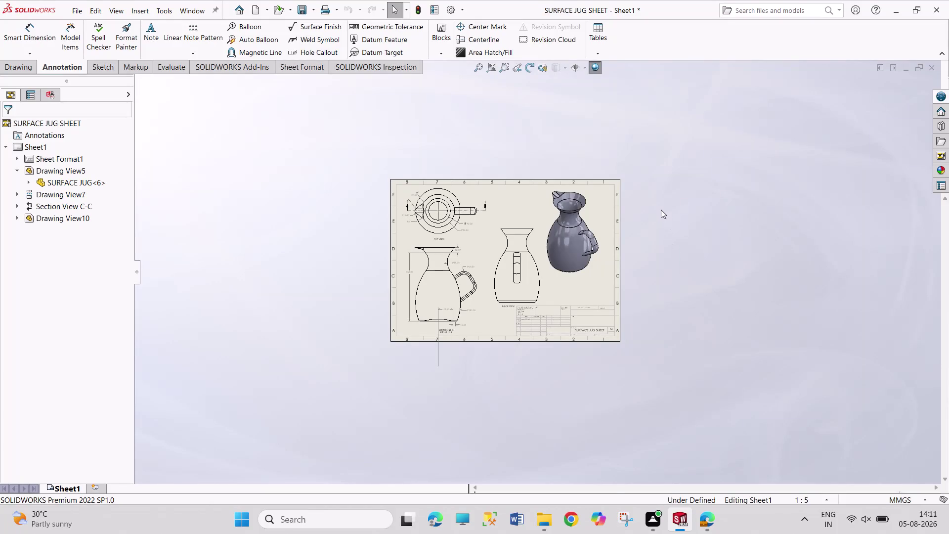
Drag repeatedly across the graphics area, then return to the SURFACE JUG SHEET drawing.
drag(661, 210, 677, 258)
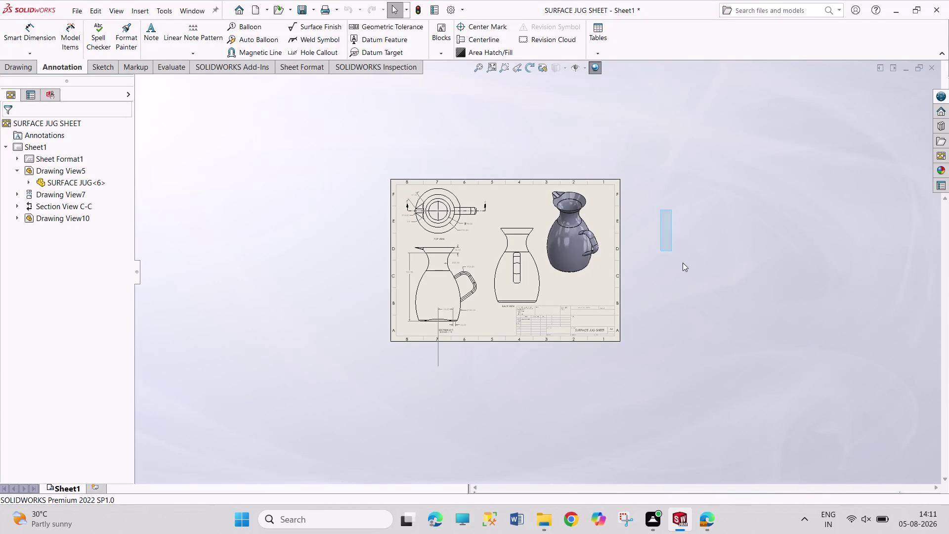
drag(677, 257, 736, 281)
drag(665, 201, 802, 317)
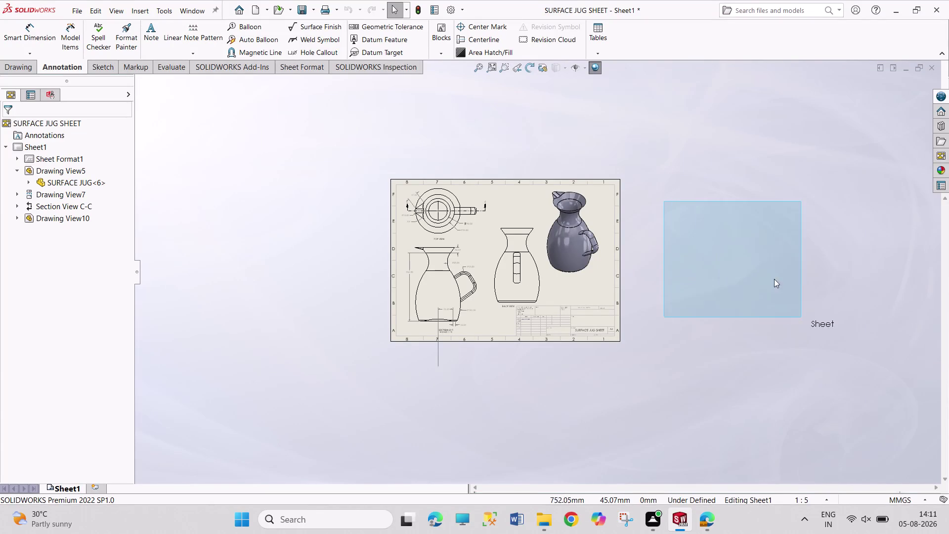
drag(672, 204, 818, 321)
drag(650, 185, 649, 186)
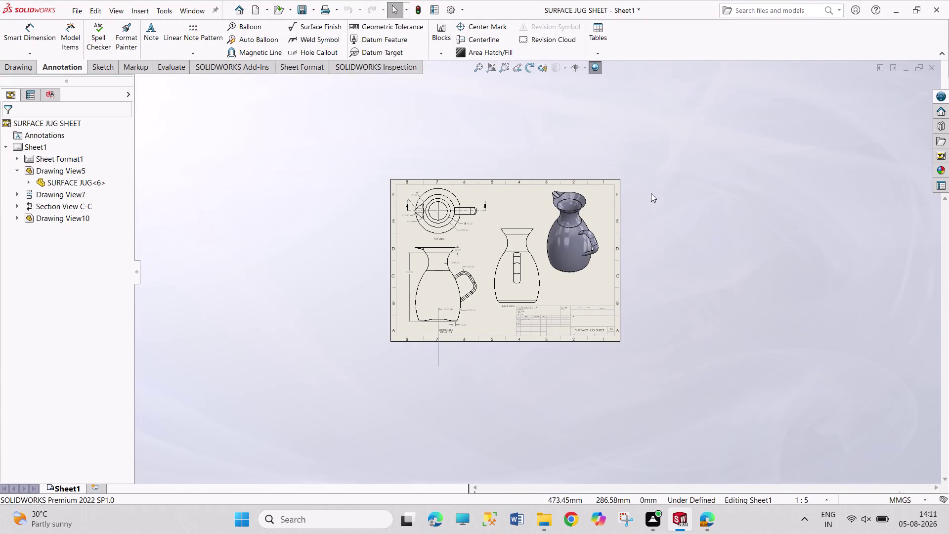
drag(649, 186, 757, 329)
drag(662, 177, 789, 317)
drag(648, 177, 759, 303)
drag(647, 175, 697, 290)
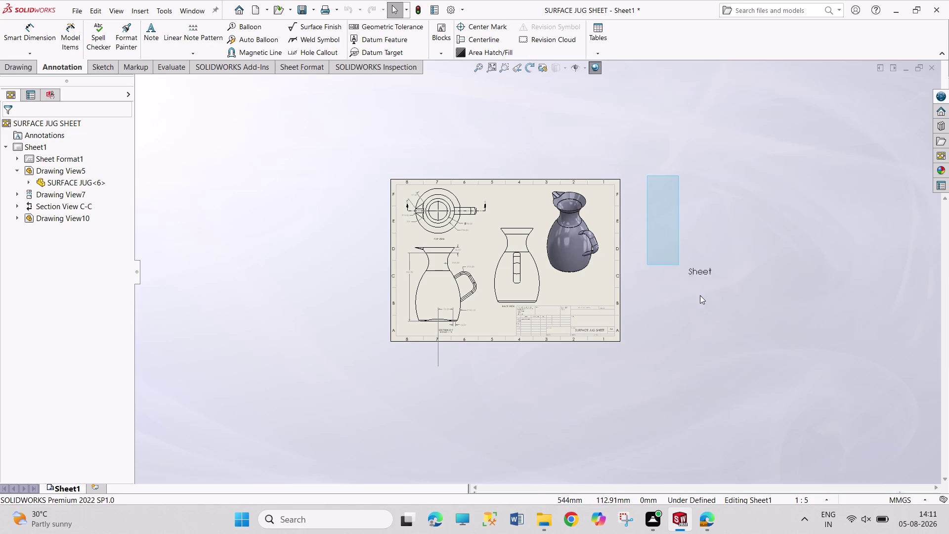
drag(697, 291, 793, 341)
drag(638, 186, 753, 348)
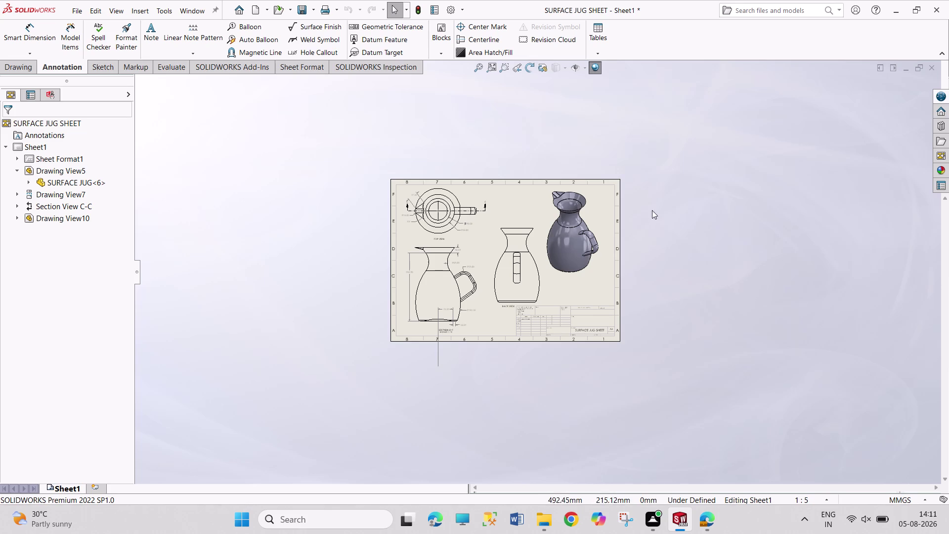
drag(632, 184, 752, 333)
drag(655, 190, 746, 310)
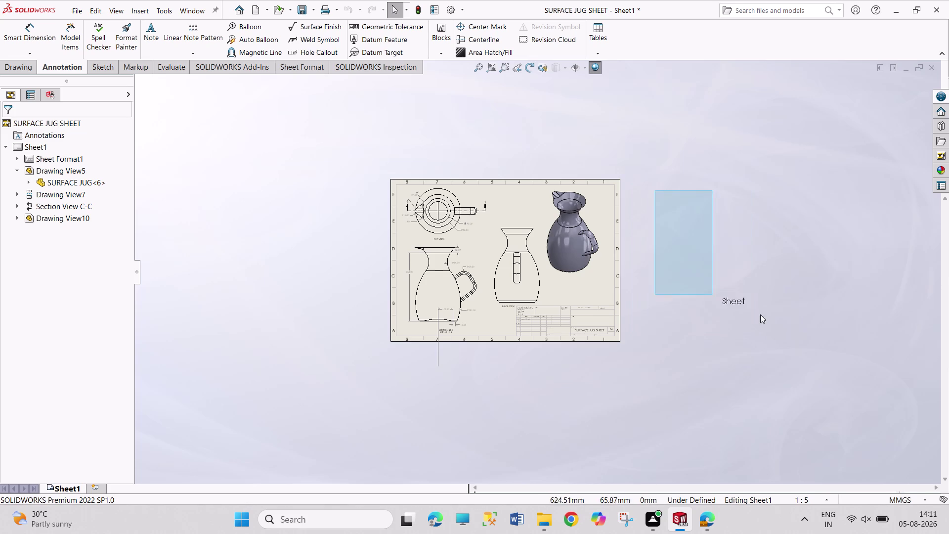
drag(746, 311, 767, 316)
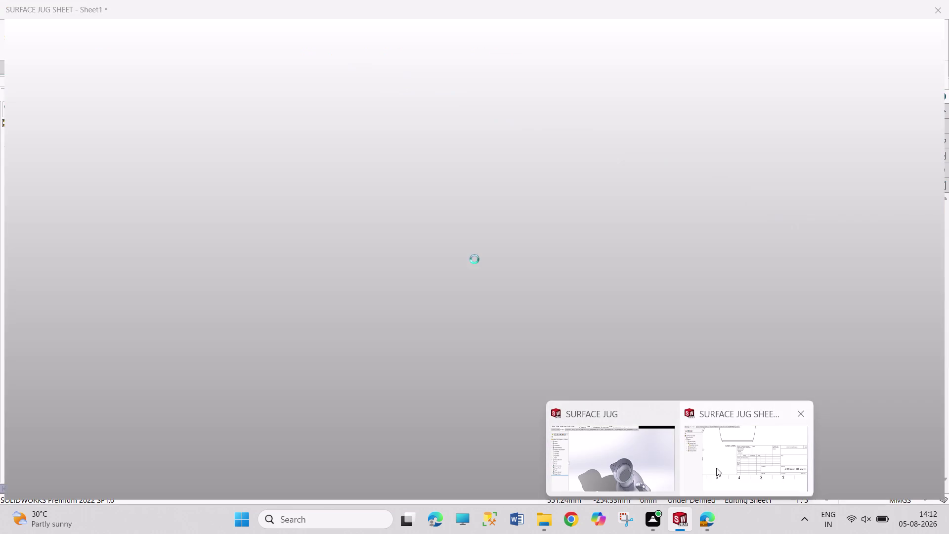
click(716, 467)
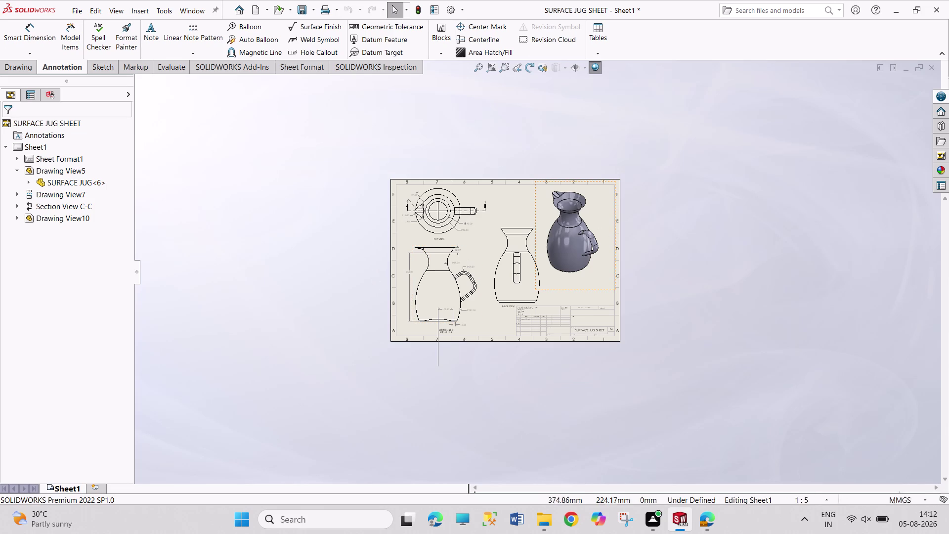
Drag repeatedly over the jug drawing views in the graphics area.
drag(652, 163, 781, 354)
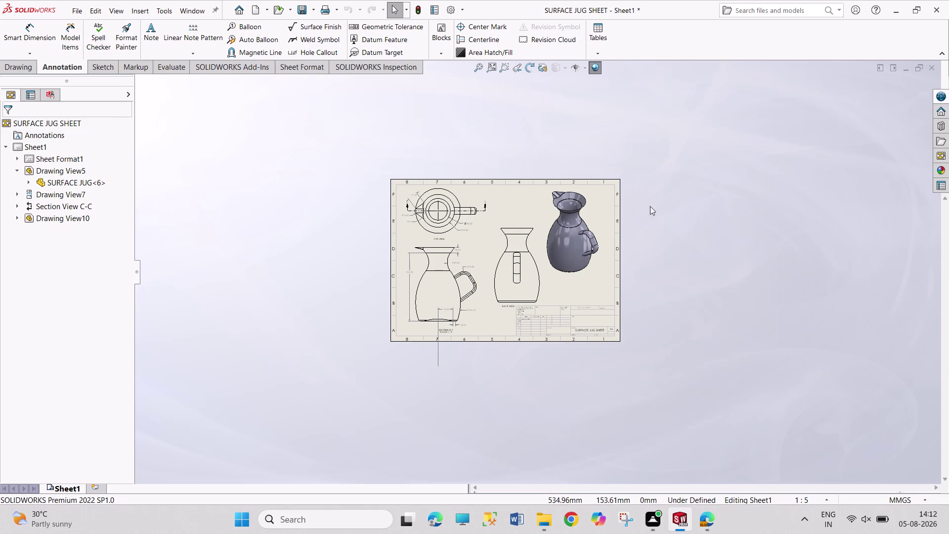
drag(640, 139, 729, 380)
drag(643, 132, 643, 133)
drag(642, 134, 733, 375)
drag(657, 142, 656, 157)
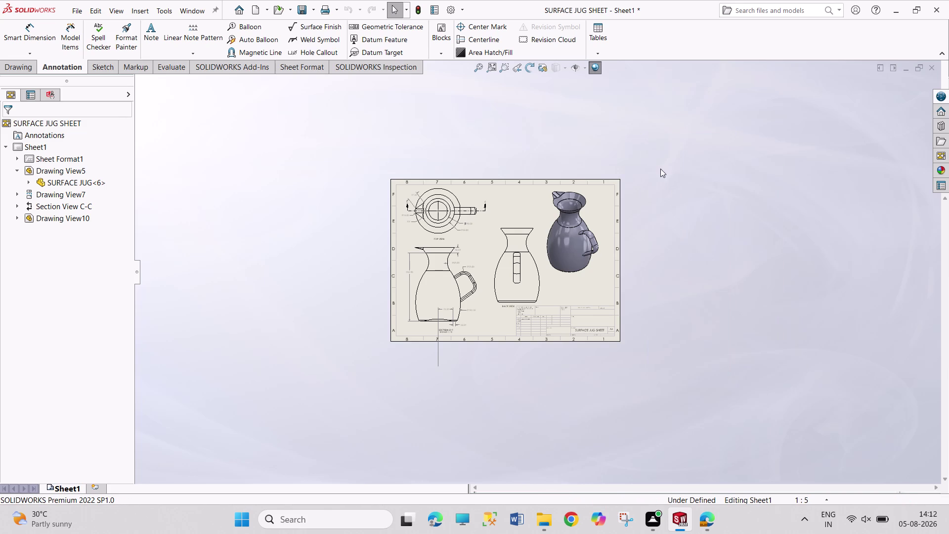
drag(656, 158, 719, 371)
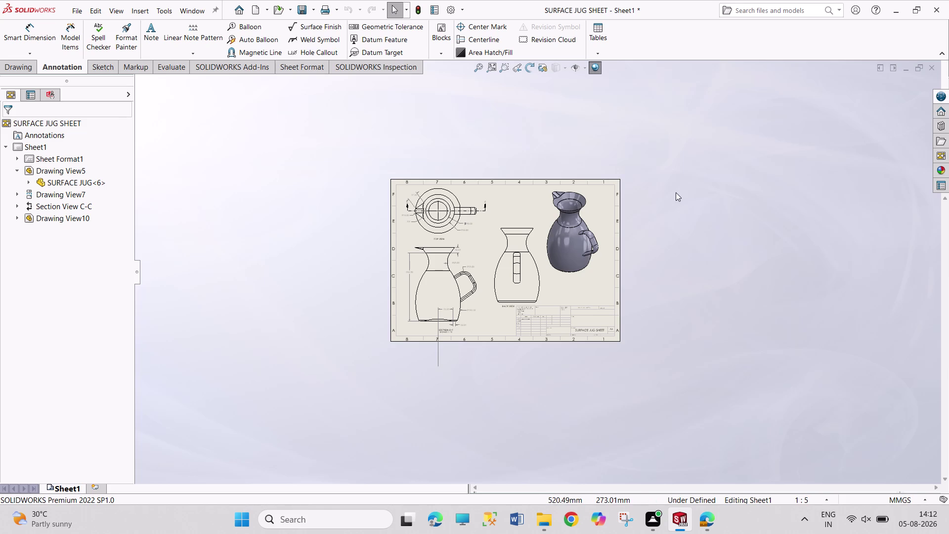
drag(662, 140, 743, 396)
drag(656, 126, 655, 126)
drag(655, 126, 730, 420)
drag(616, 106, 680, 368)
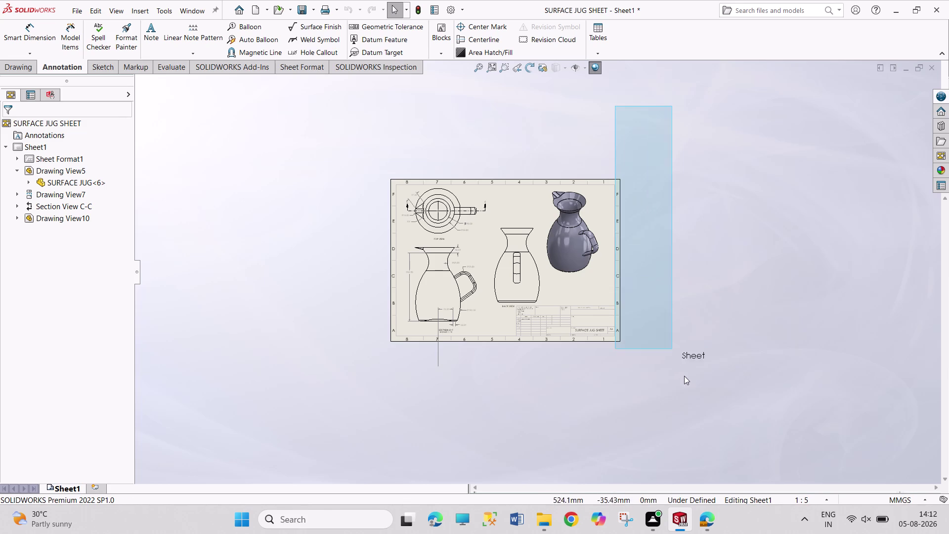
drag(680, 367, 699, 401)
drag(643, 137, 722, 385)
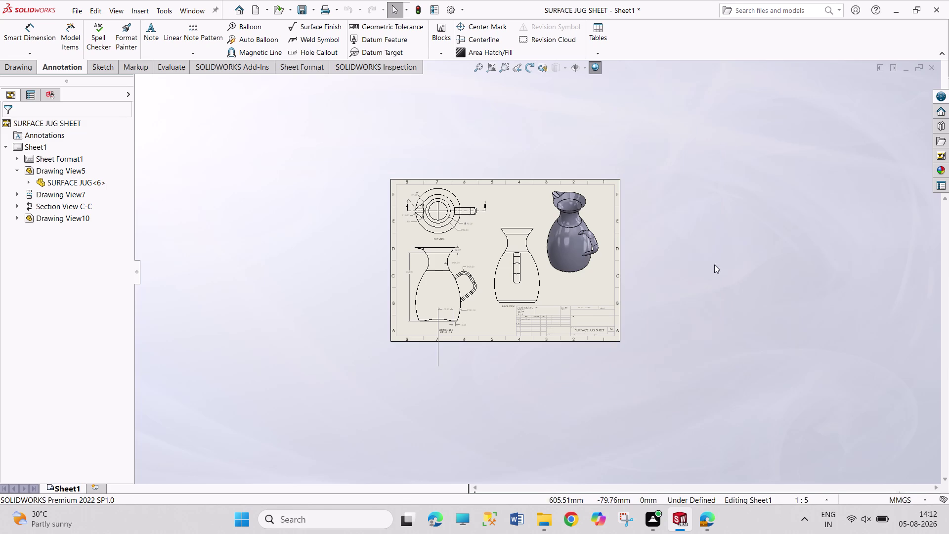
drag(659, 107, 753, 390)
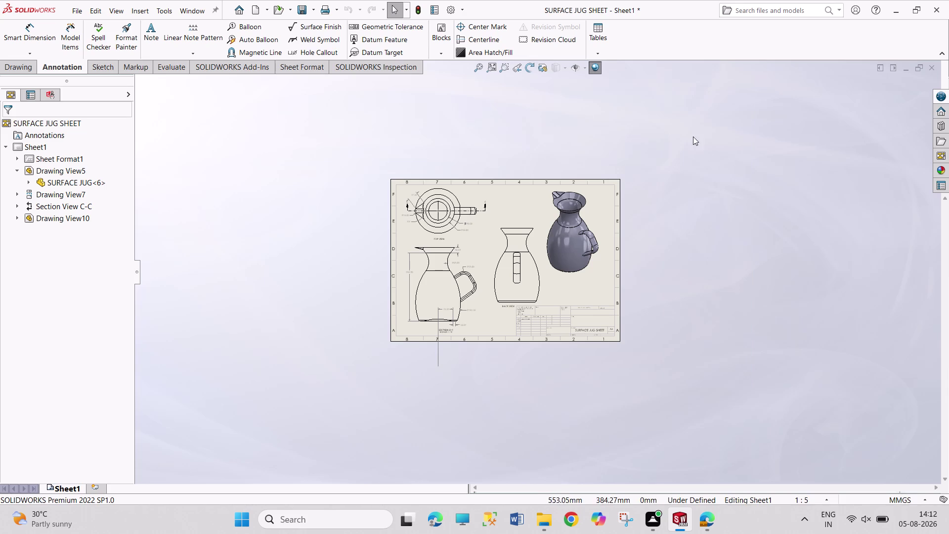
drag(676, 143, 804, 459)
drag(646, 140, 789, 399)
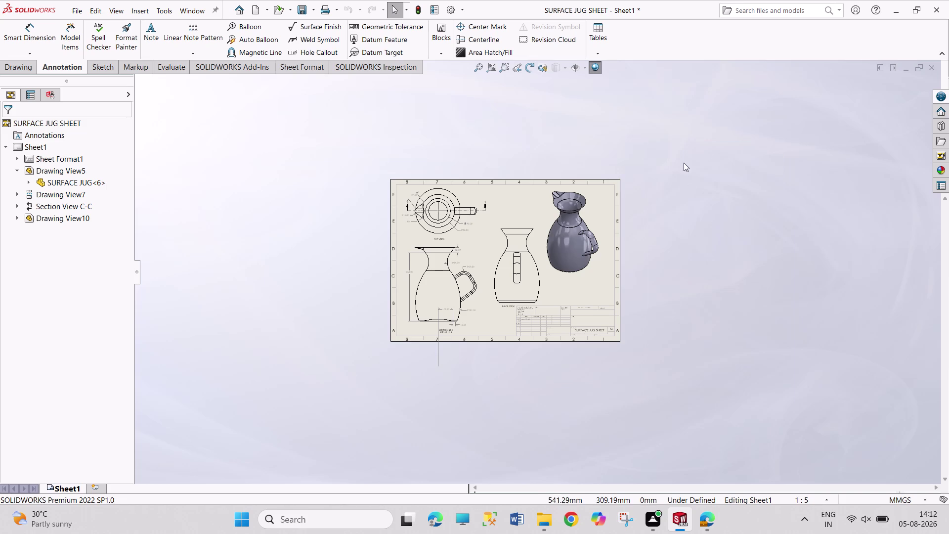
drag(665, 135, 770, 415)
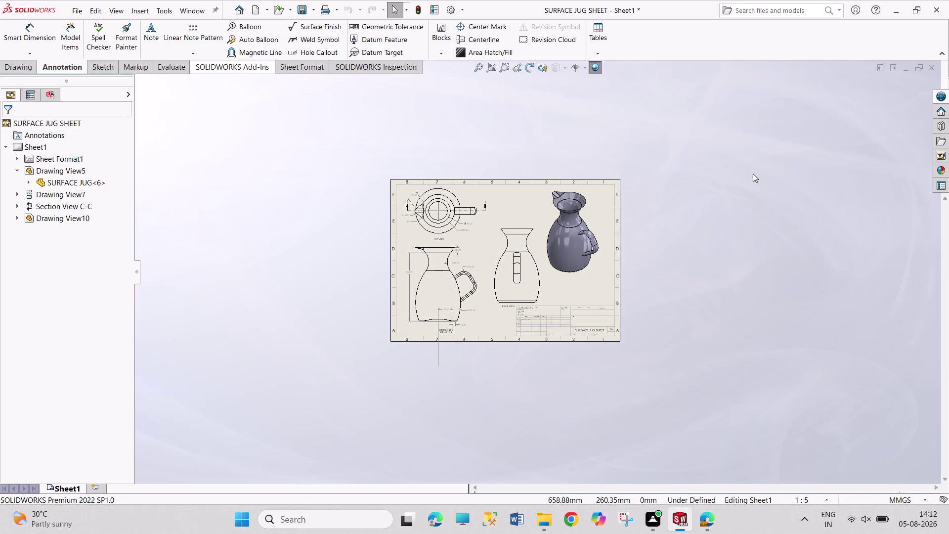
drag(662, 145, 761, 399)
drag(712, 161, 713, 171)
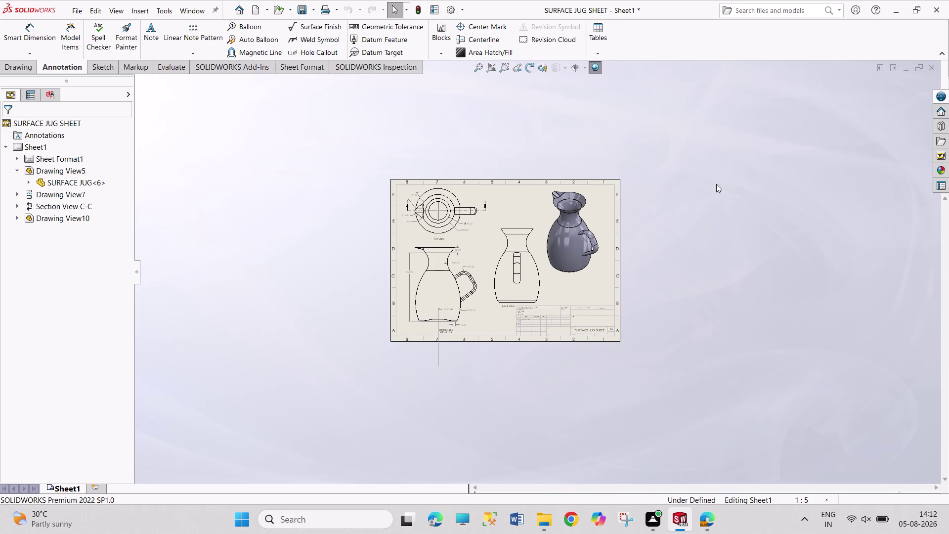
drag(713, 171, 796, 382)
drag(663, 118, 755, 363)
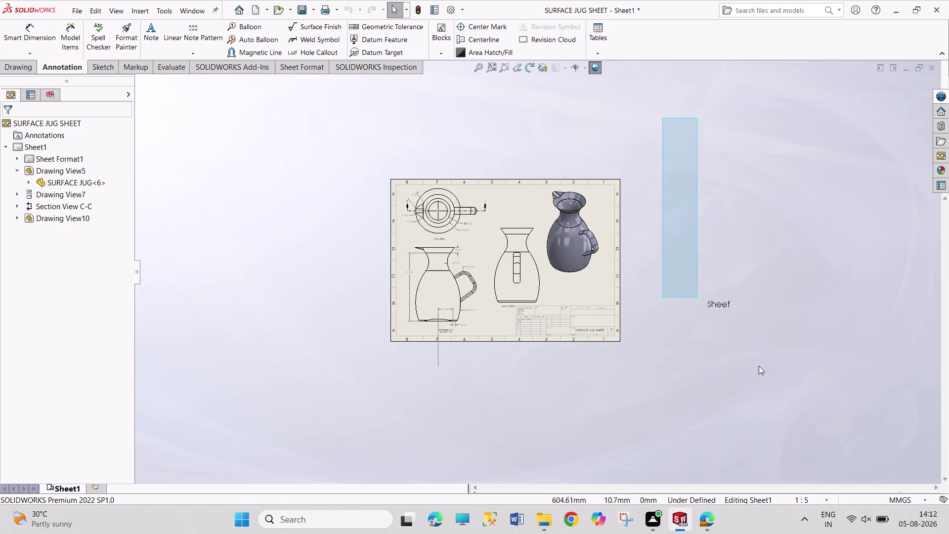
drag(756, 363, 789, 375)
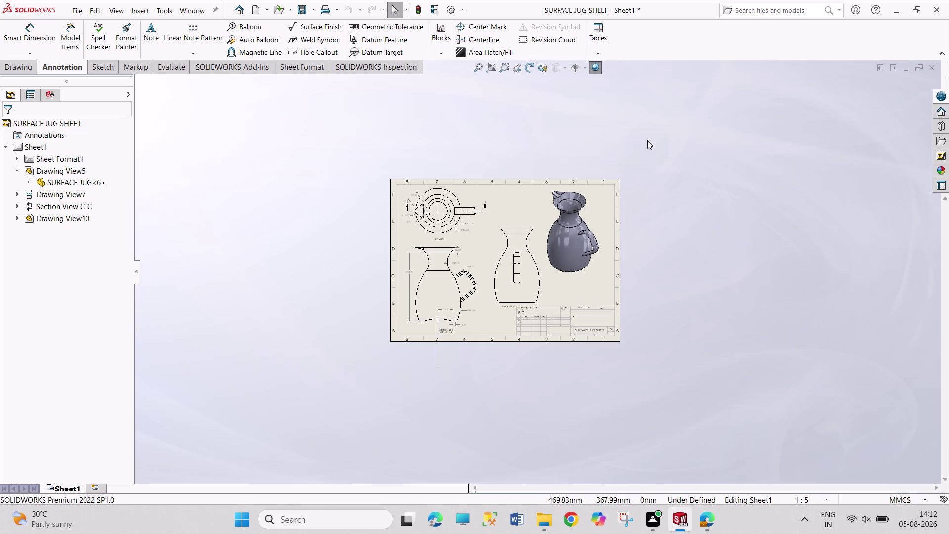
drag(654, 132, 732, 464)
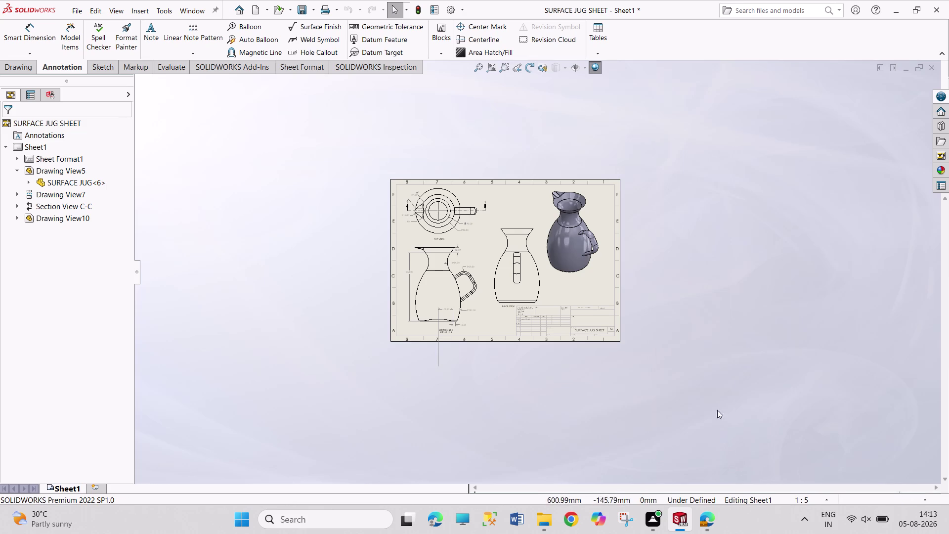
drag(638, 145, 745, 414)
drag(653, 155, 694, 368)
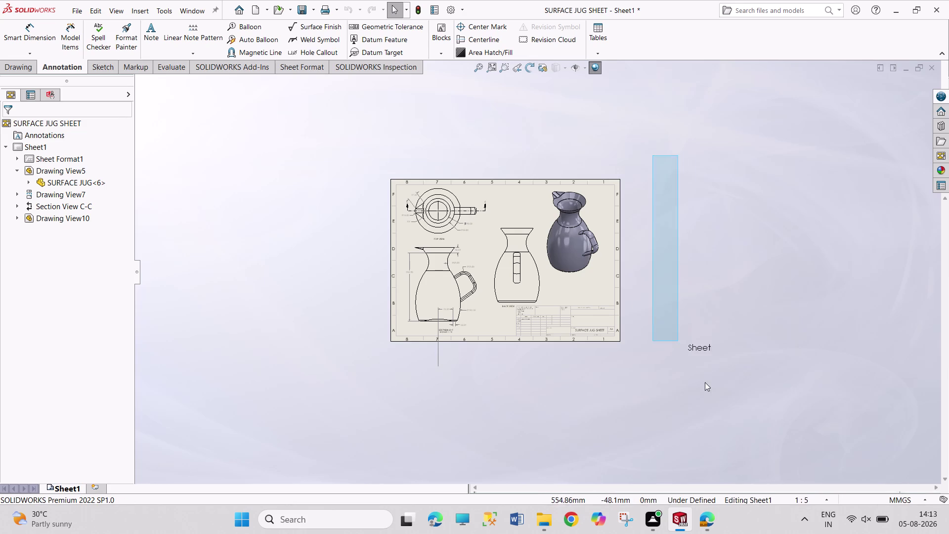
drag(694, 368, 730, 396)
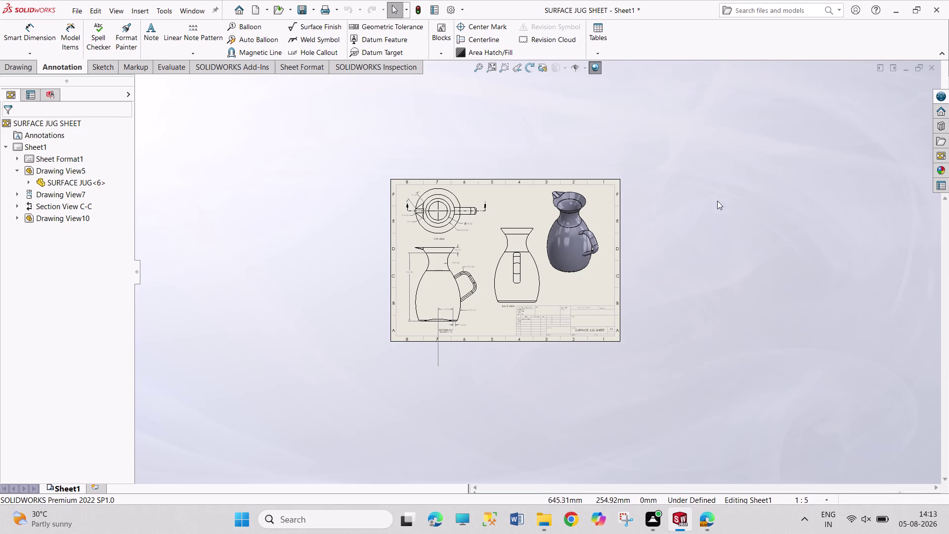
drag(642, 151, 755, 385)
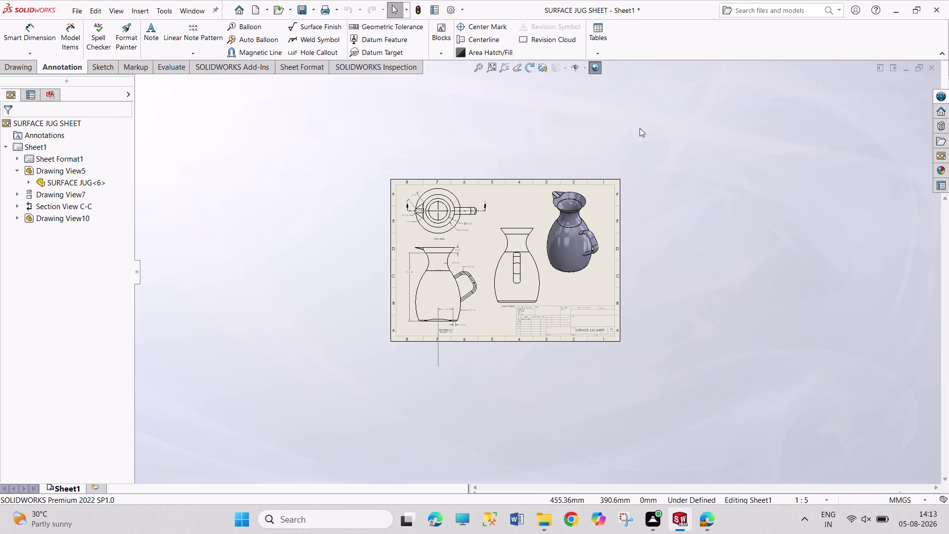
drag(648, 139, 772, 407)
drag(651, 120, 650, 177)
drag(650, 177, 786, 388)
drag(647, 137, 747, 377)
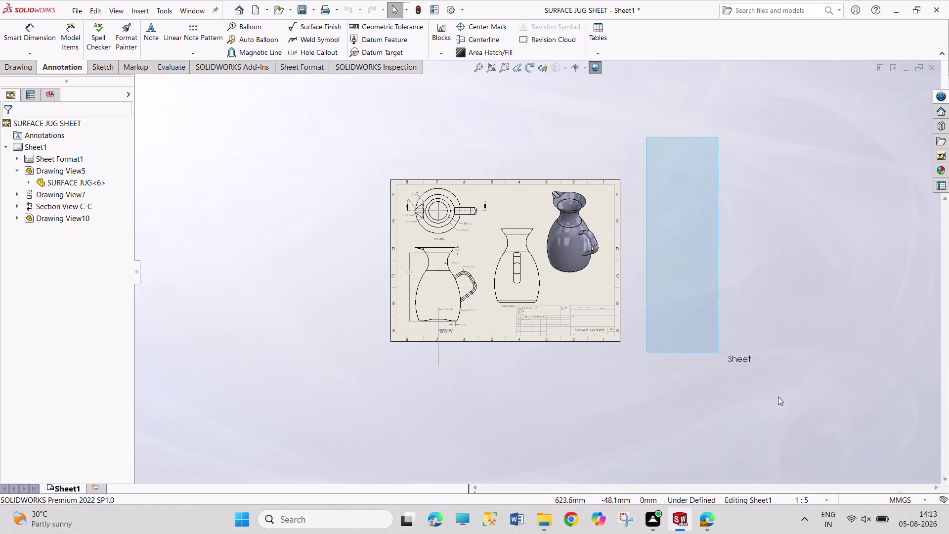
drag(747, 378, 806, 414)
drag(656, 128, 816, 397)
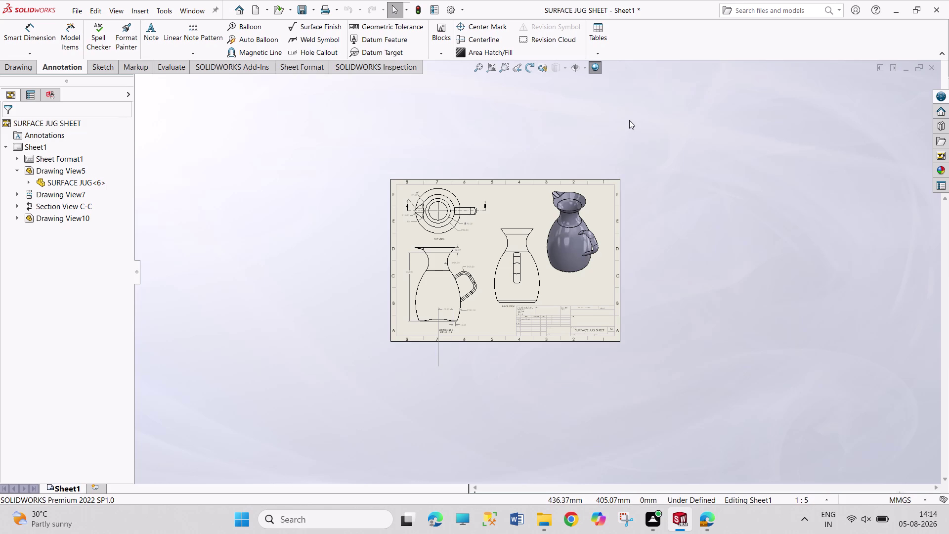
drag(669, 144, 746, 355)
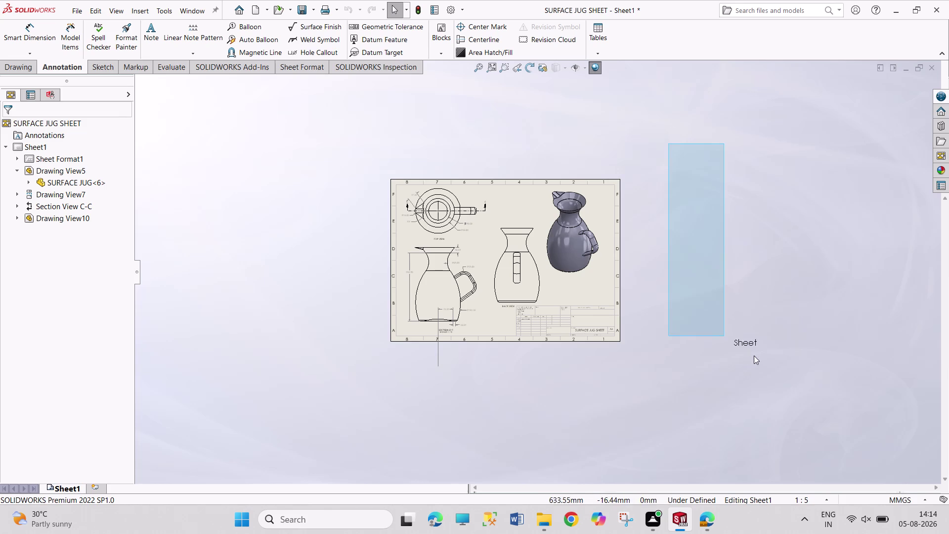
drag(747, 355, 766, 355)
drag(644, 149, 742, 382)
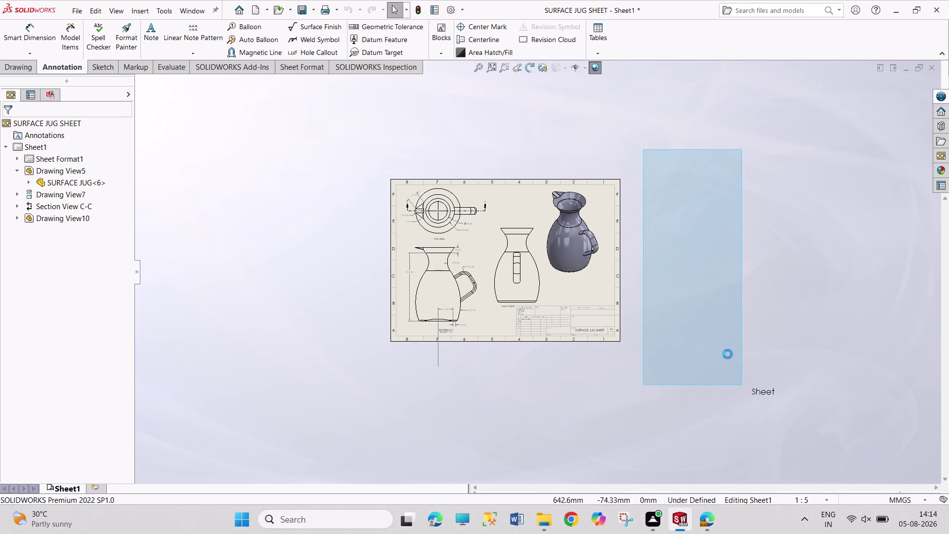
drag(647, 128, 761, 393)
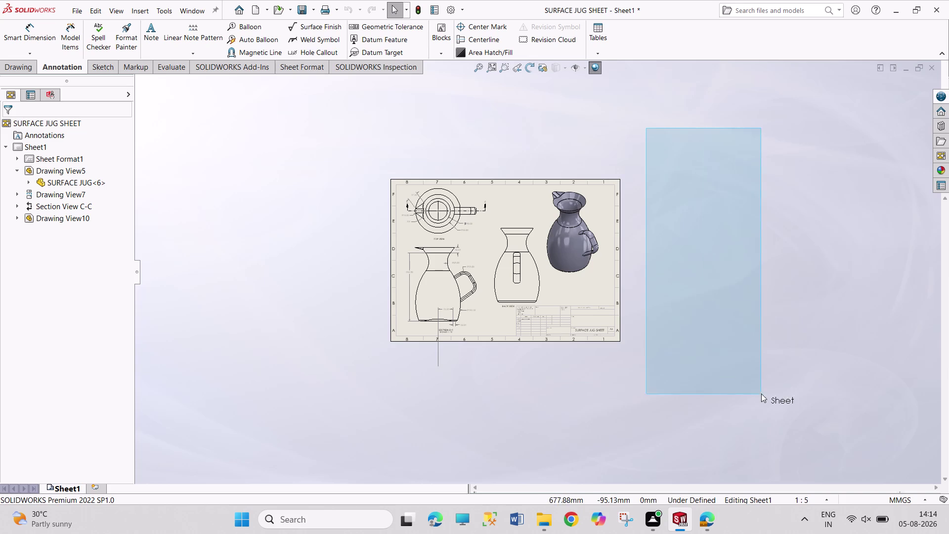
drag(761, 394, 760, 350)
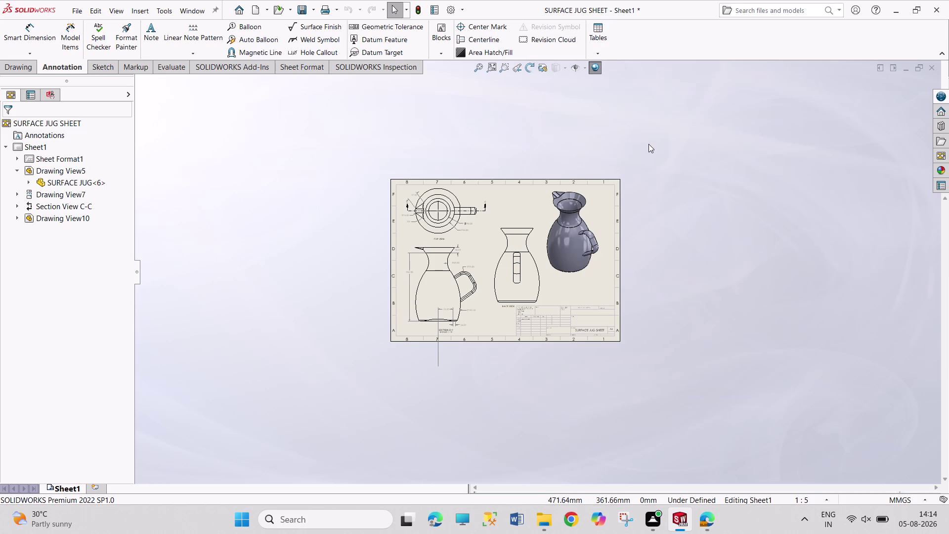
drag(649, 144, 815, 447)
drag(664, 122, 895, 405)
drag(679, 116, 842, 399)
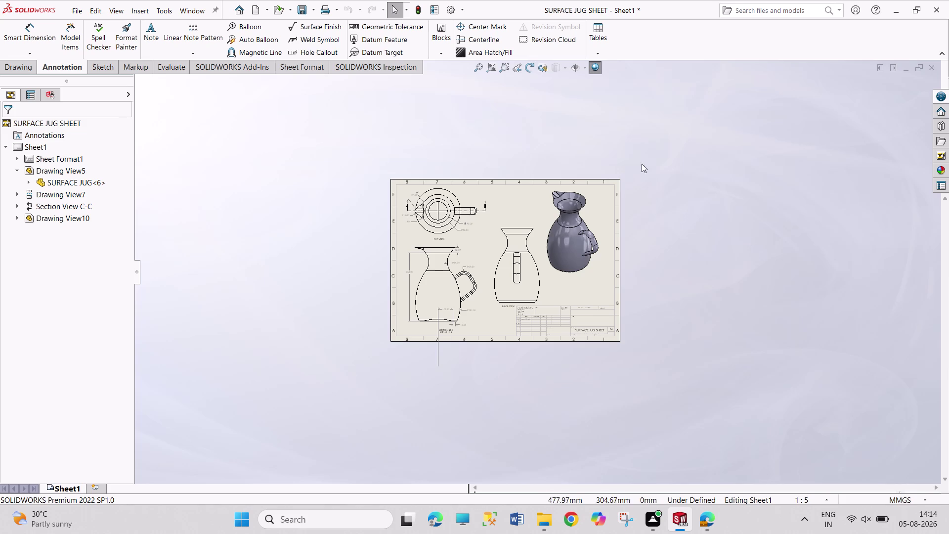
drag(626, 136, 796, 406)
drag(650, 130, 775, 424)
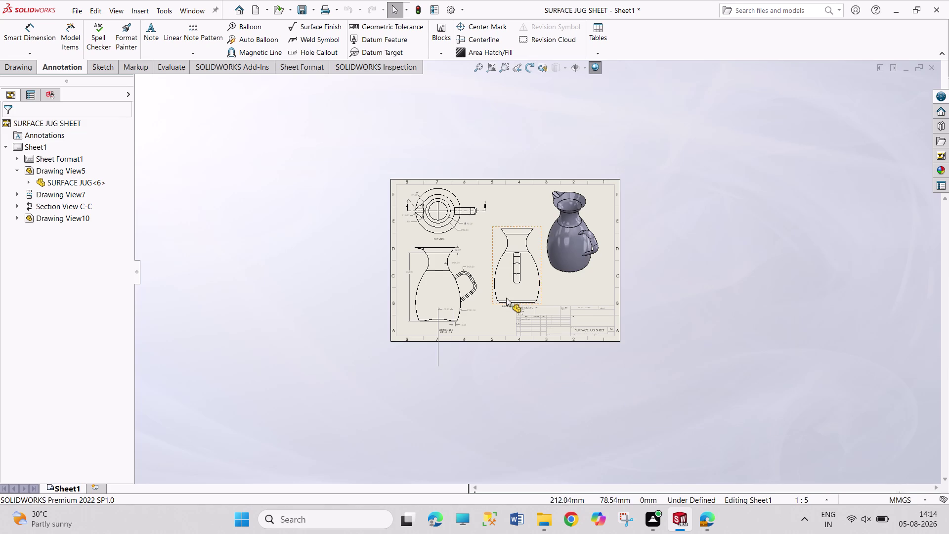
Zoom in on the sheet with the mouse wheel, then right-click the back view.
scroll(down, 3)
scroll(down, 3)
scroll(down, 3)
scroll(down, 3)
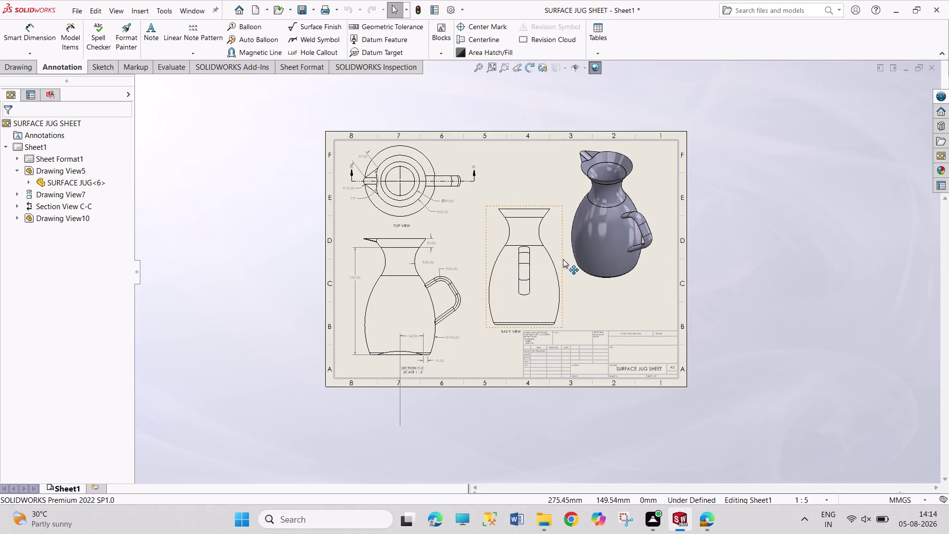
scroll(down, 3)
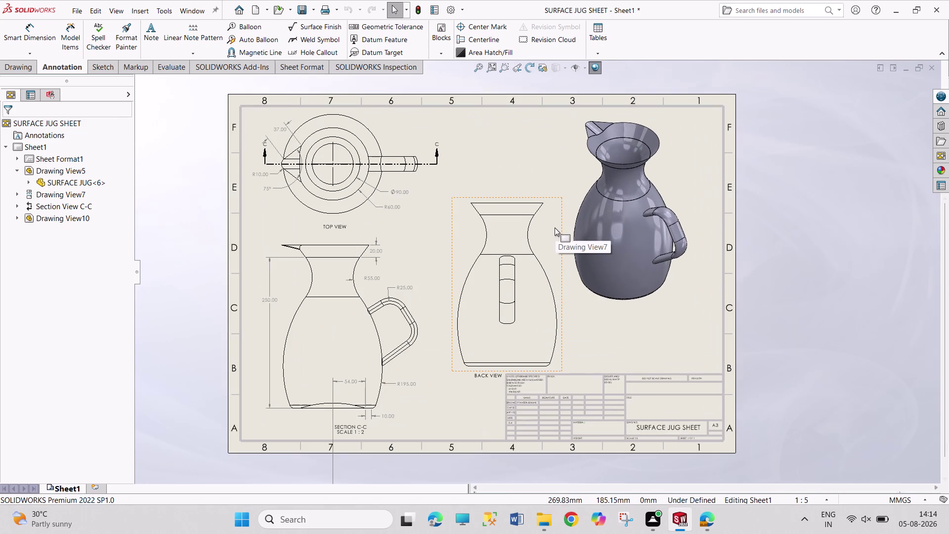
right_click(532, 203)
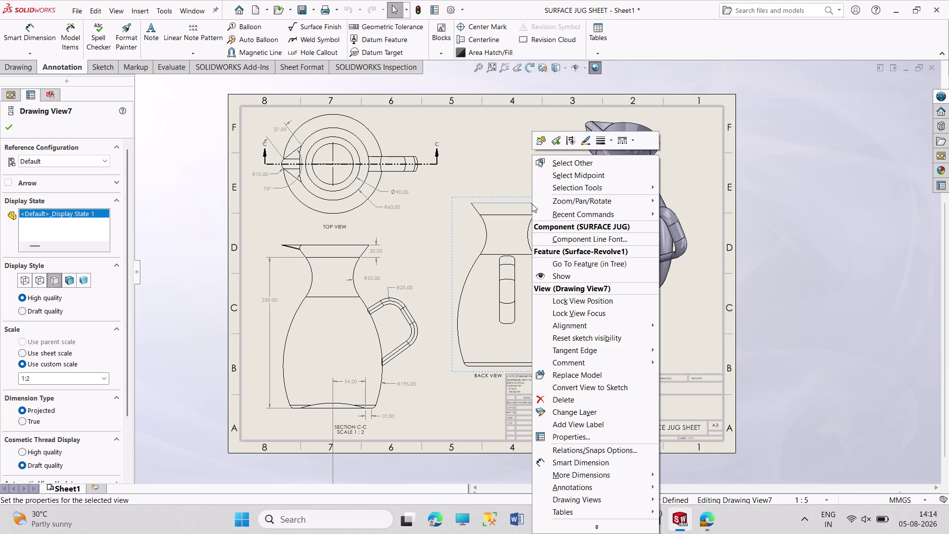
Select the isometric view, then the back view, and scroll its Drawing View7 properties.
click(709, 170)
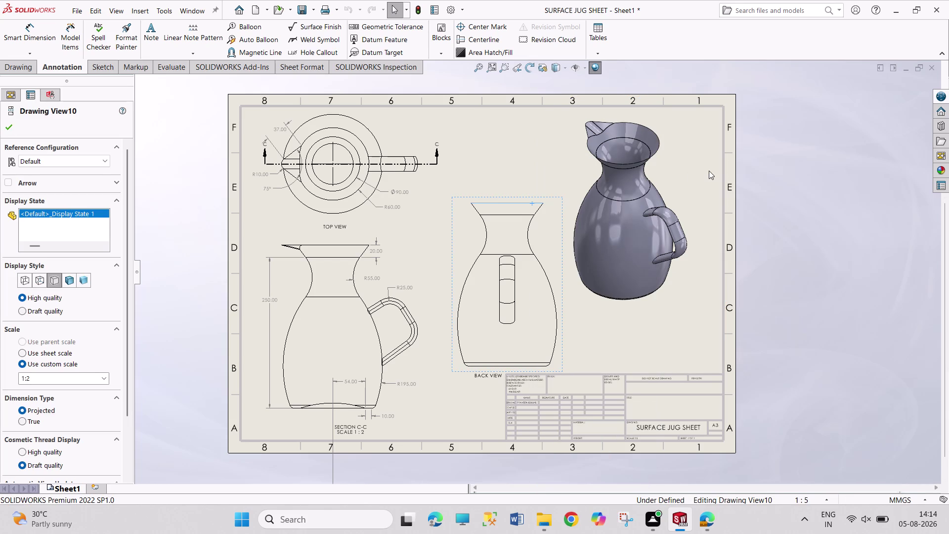
click(526, 197)
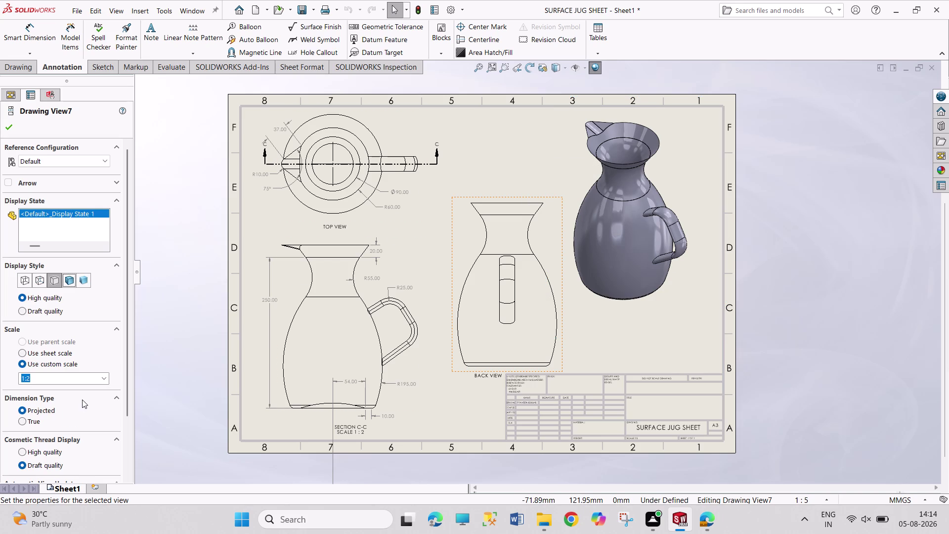
drag(124, 356, 132, 433)
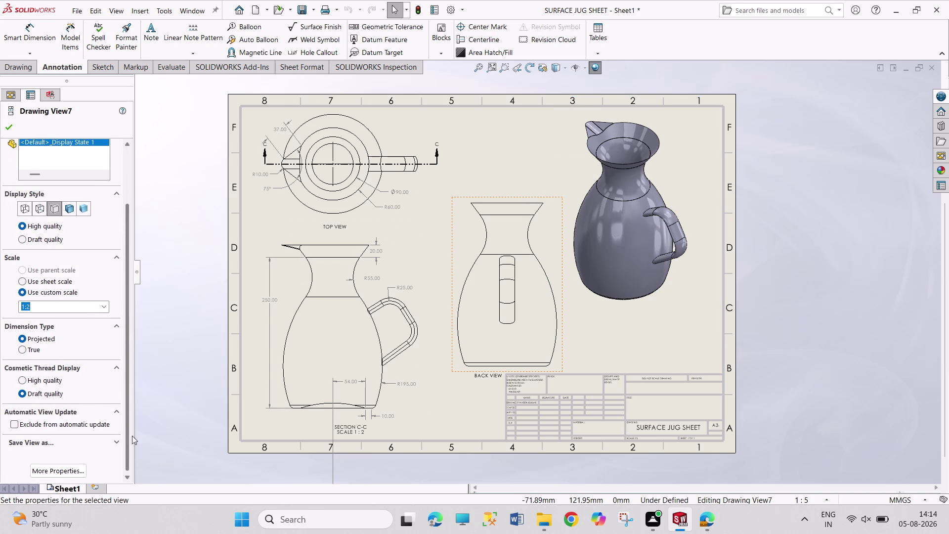
drag(132, 433, 133, 443)
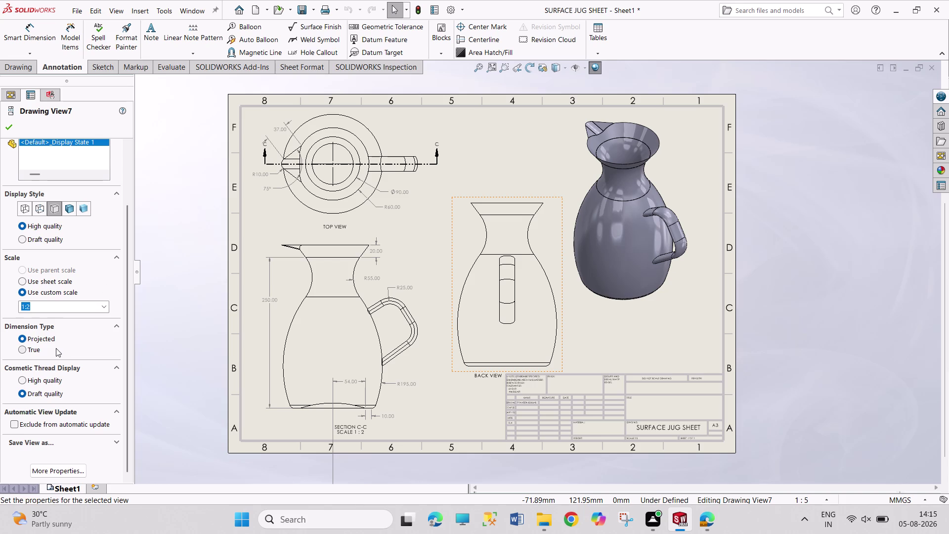
scroll(down, 3)
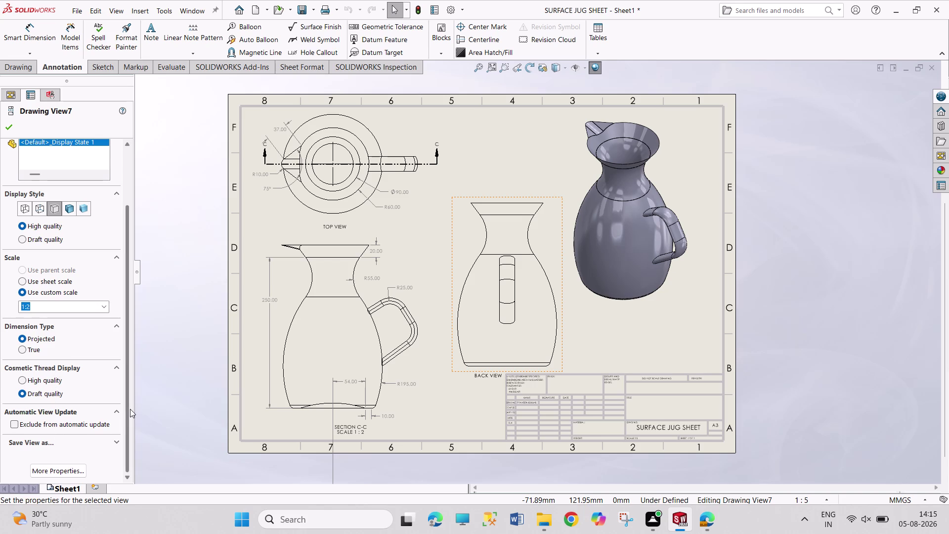
drag(130, 409, 123, 333)
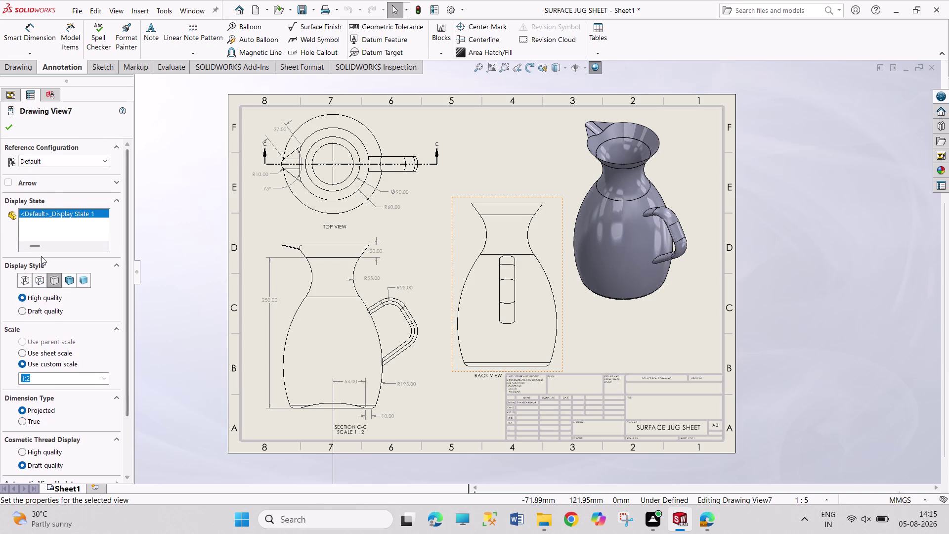
Review the back view's Scale, Dimension Type and Cosmetic Thread Display options, then right-click it.
click(116, 183)
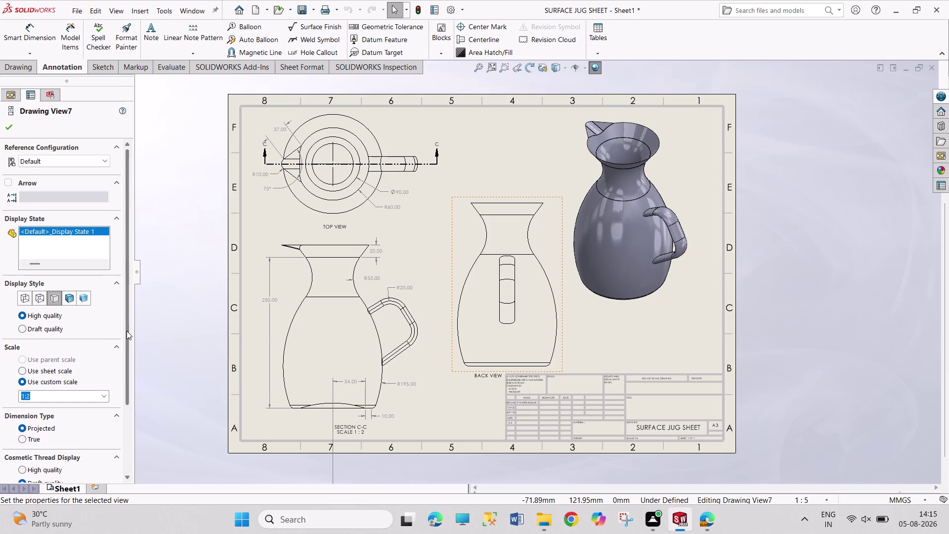
drag(126, 330, 125, 424)
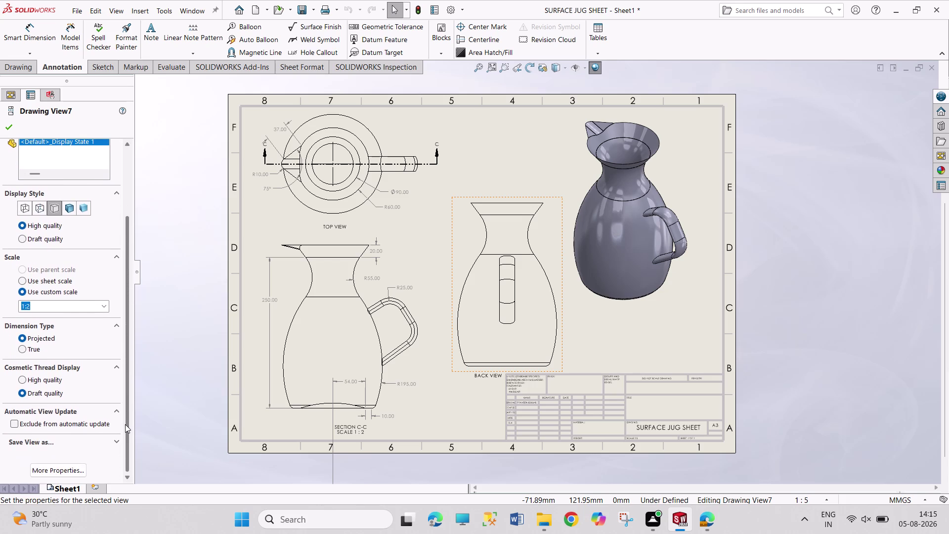
drag(126, 424, 125, 425)
click(37, 351)
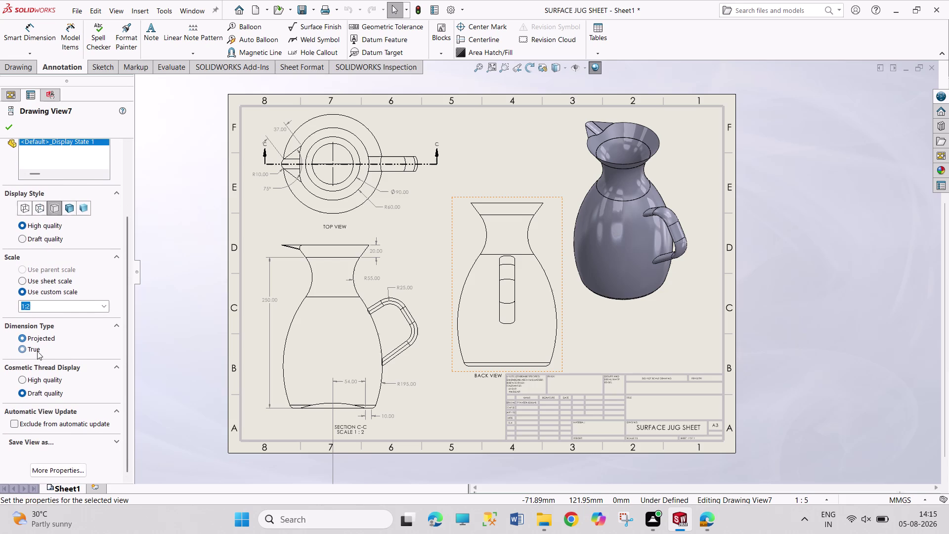
click(41, 336)
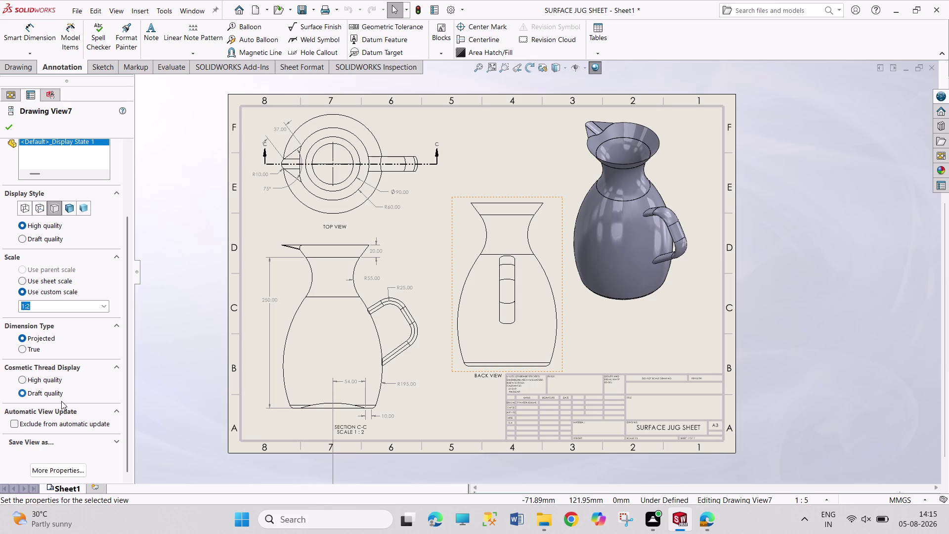
click(50, 381)
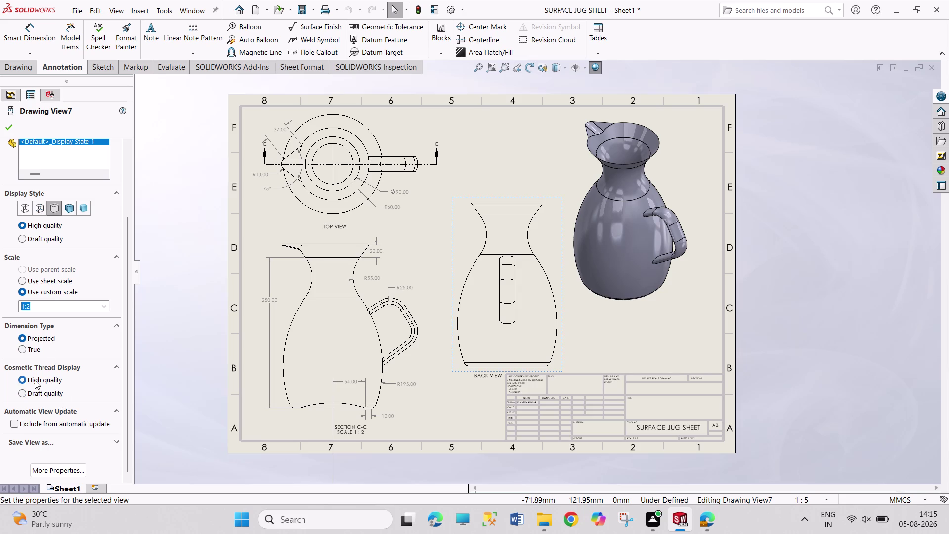
click(35, 395)
drag(129, 327, 126, 280)
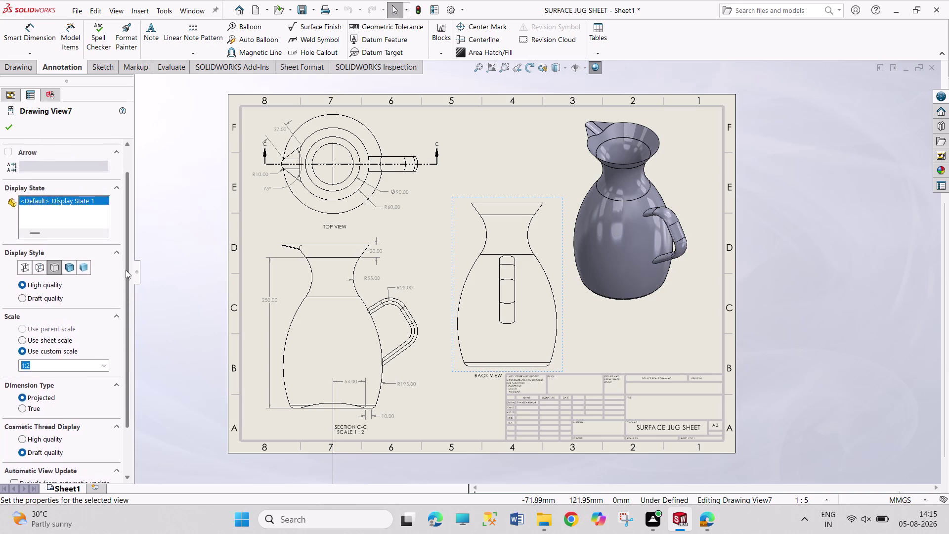
drag(125, 280, 125, 236)
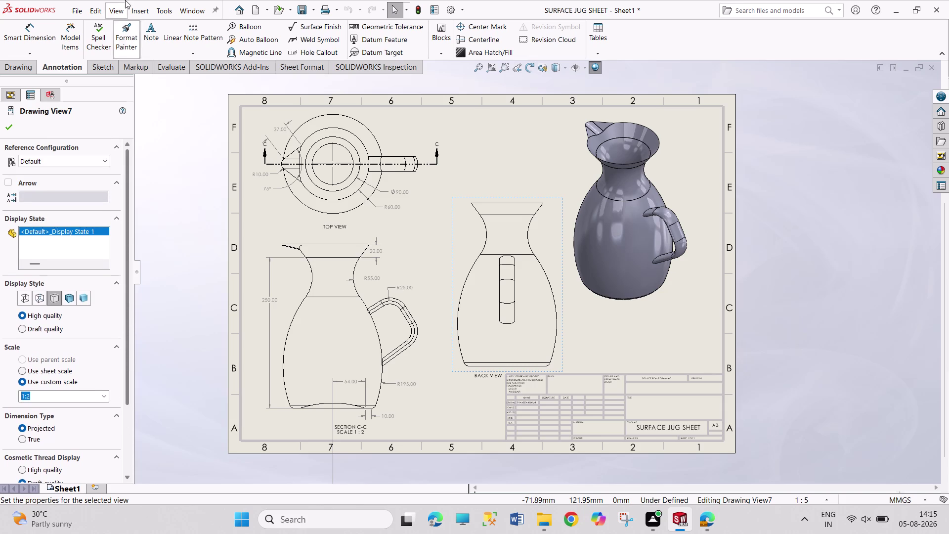
right_click(528, 194)
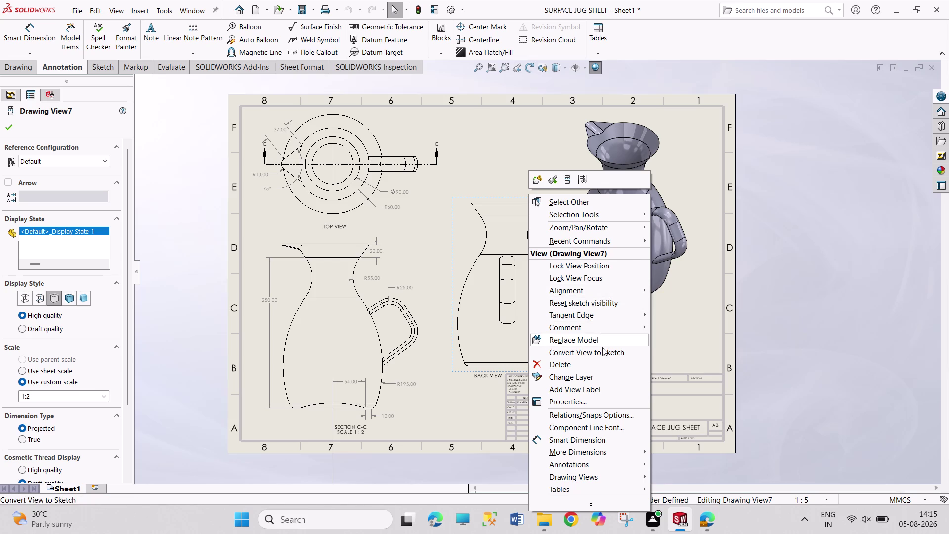
Close the menu, start a projected view from the back view, cancel it with Esc.
click(597, 382)
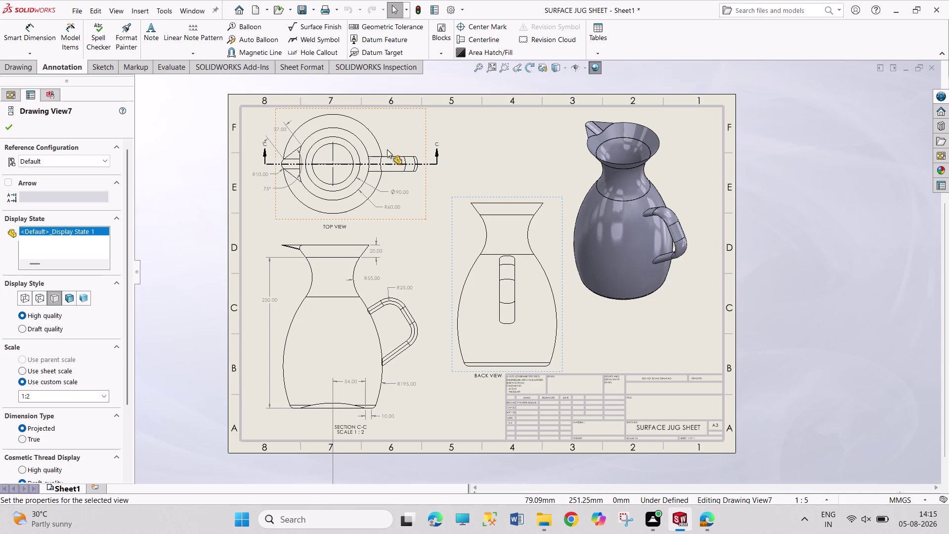
right_click(514, 198)
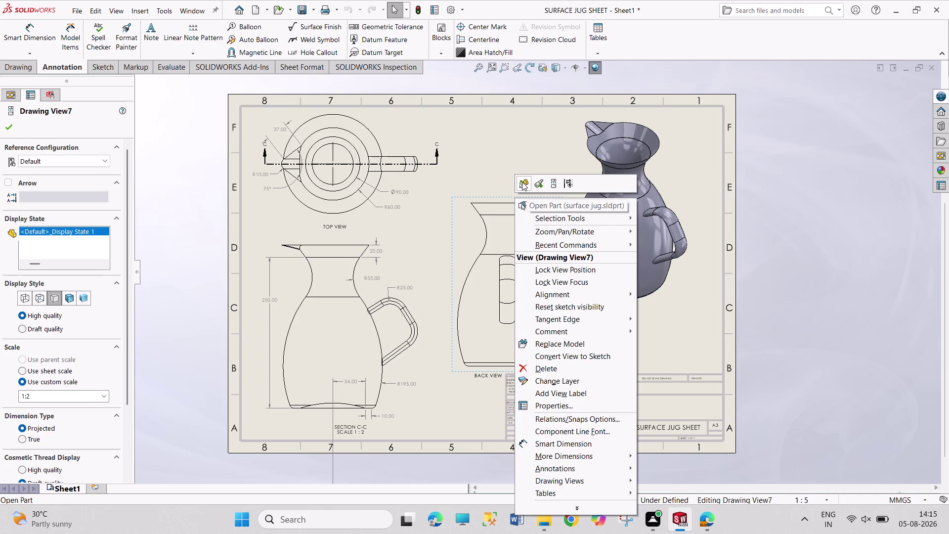
click(555, 182)
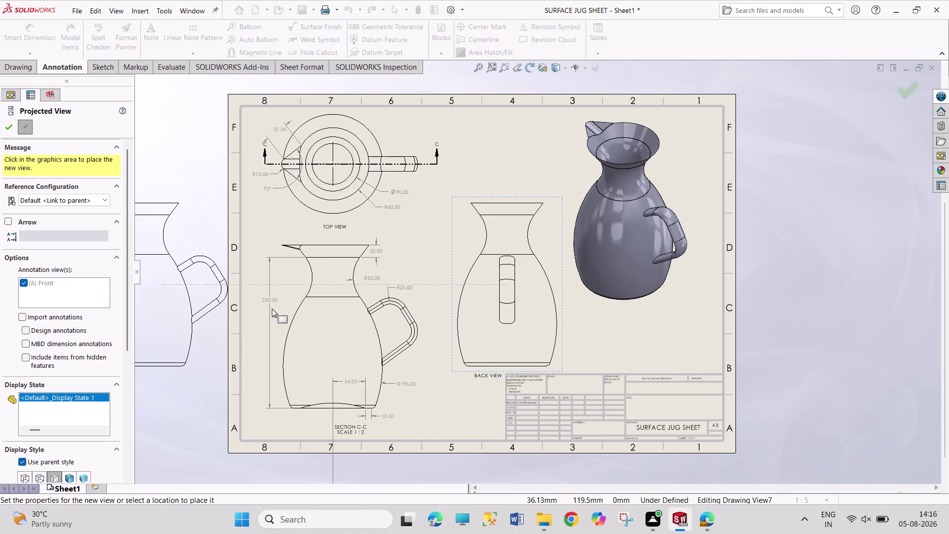
key(Escape)
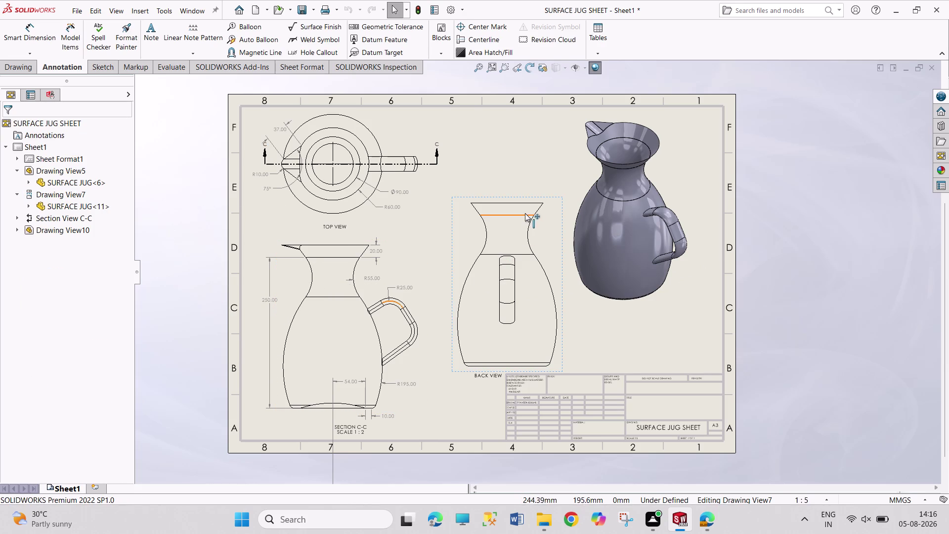
right_click(530, 198)
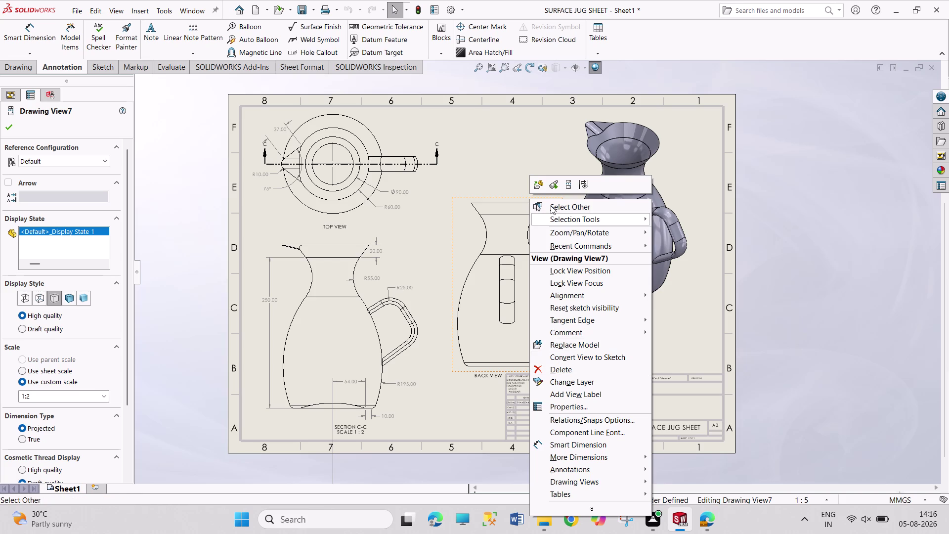
Open the back view's Properties, check View Properties and Show Hidden Edges, then click OK.
click(587, 408)
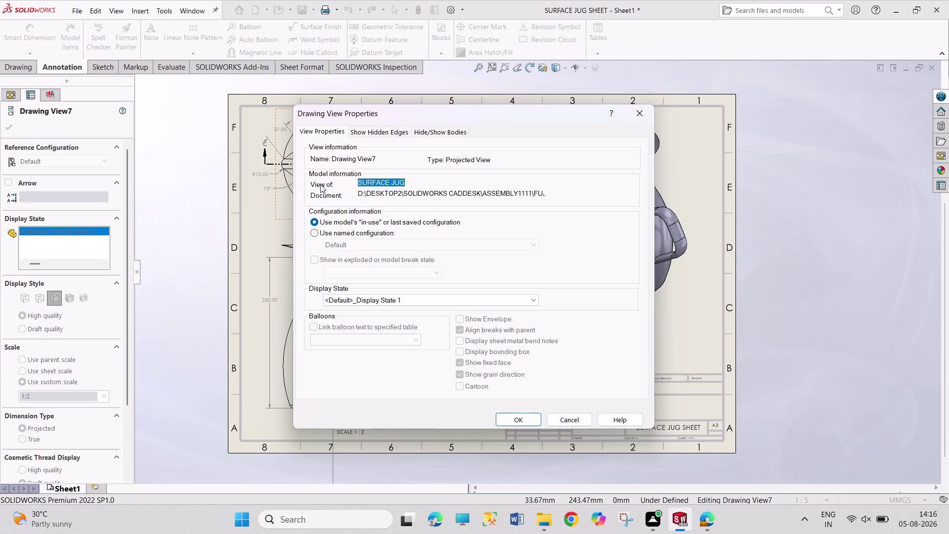
click(432, 293)
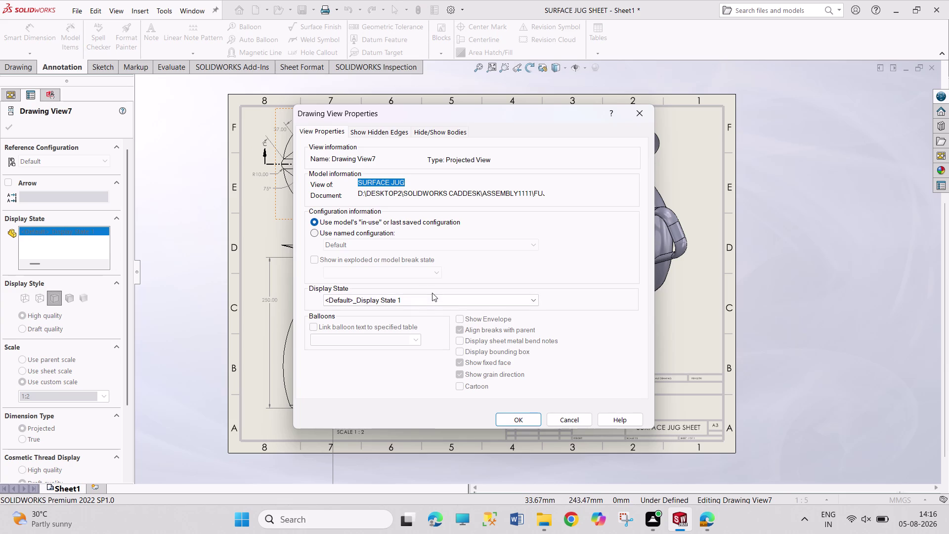
click(436, 300)
click(570, 281)
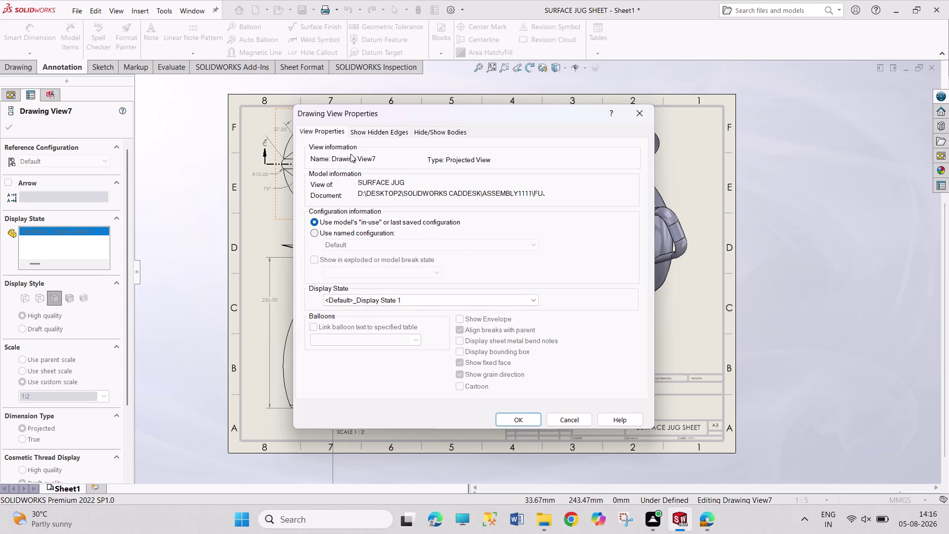
click(361, 133)
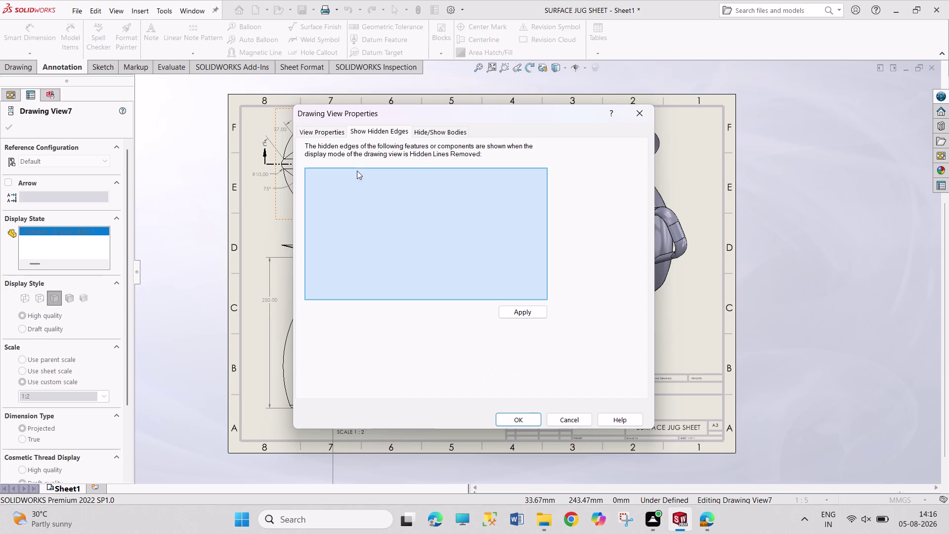
click(538, 313)
click(529, 422)
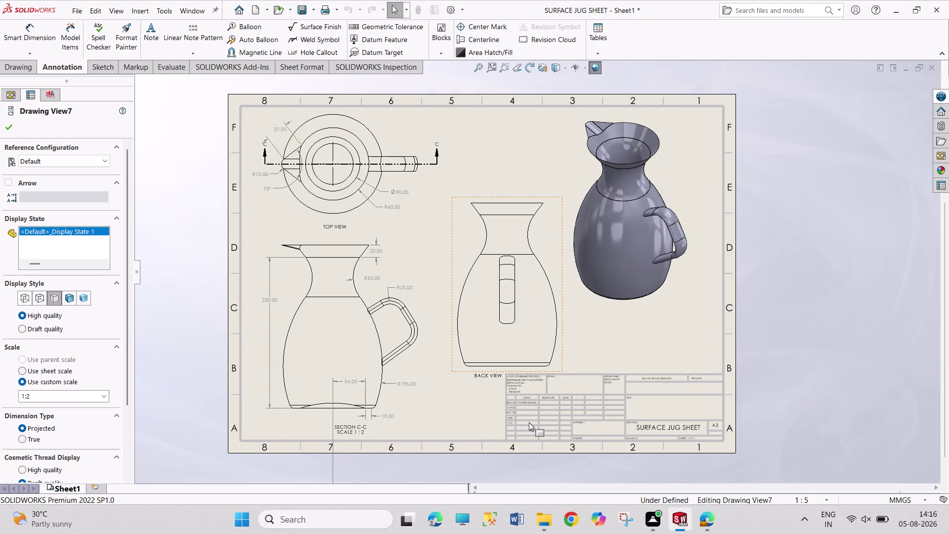